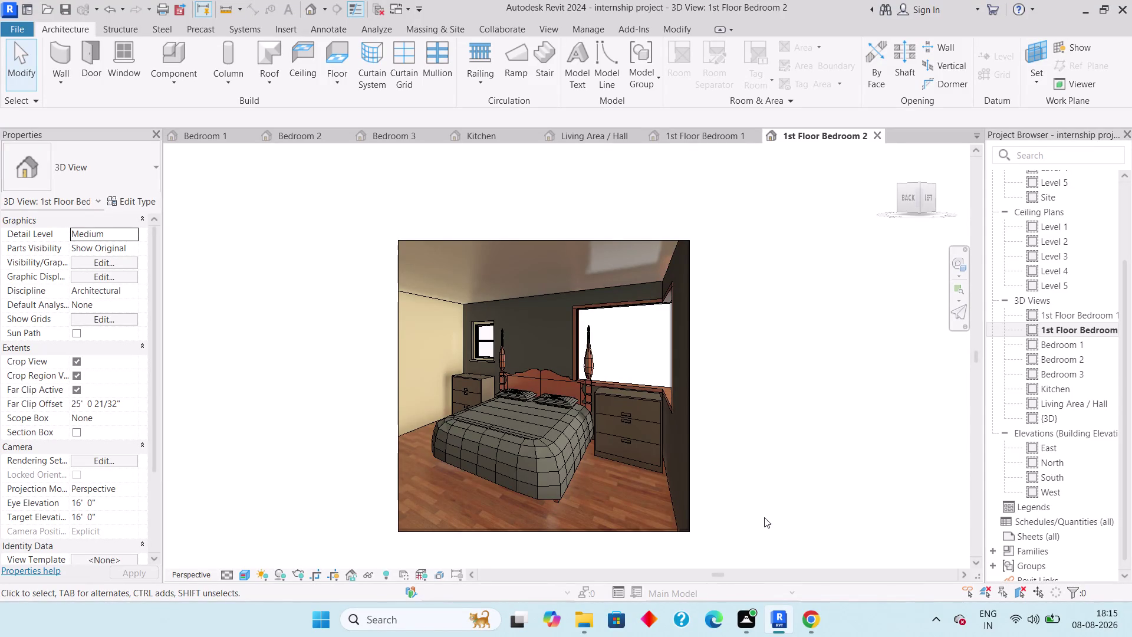
Close the Bedroom 2 view tab, leaving the furnished 1st Floor Bedroom 2 perspective open.
scroll(up, 3)
scroll(down, 3)
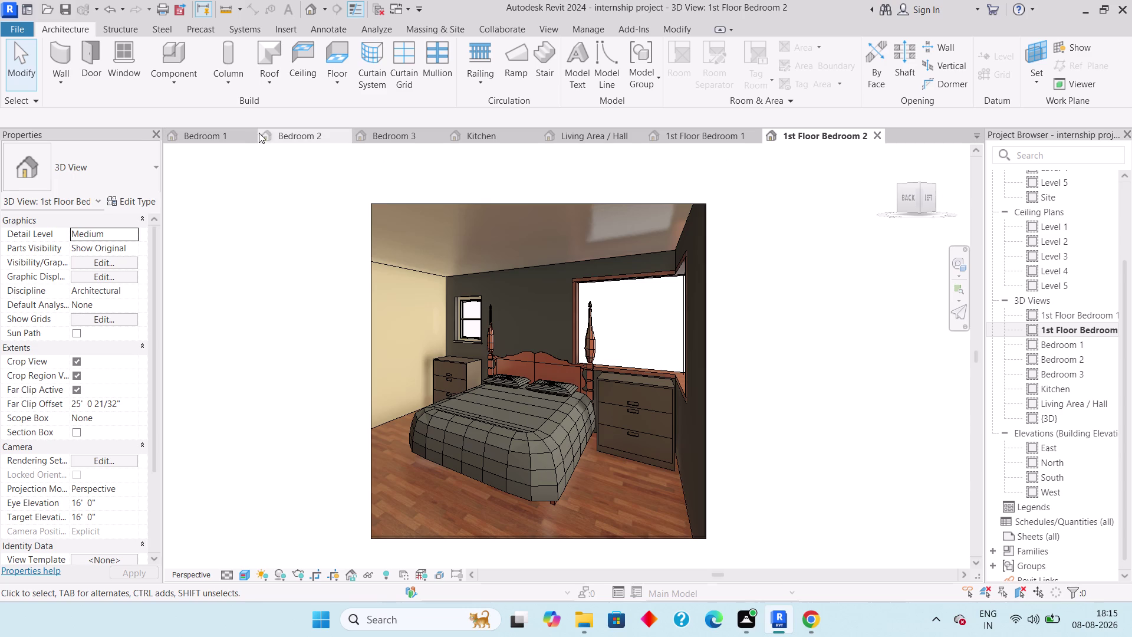
middle_drag(294, 131, 545, 145)
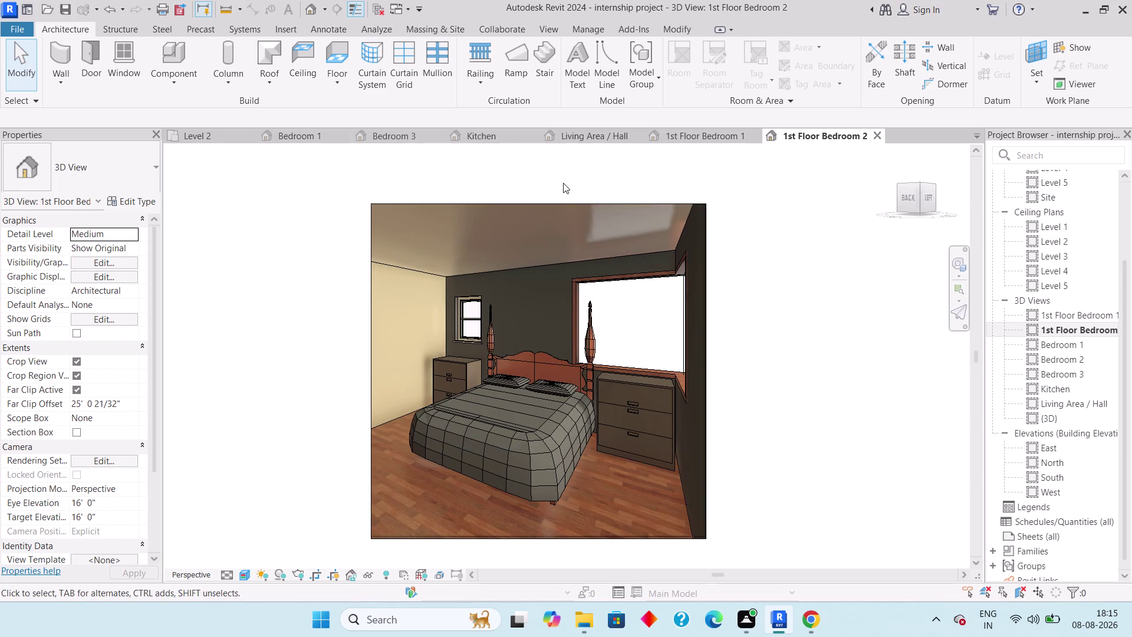
Close the Level 2, Bedroom, Kitchen, Living Area / Hall and 1st Floor Bedroom 1 view tabs.
click(343, 132)
triple_click(343, 132)
click(343, 132)
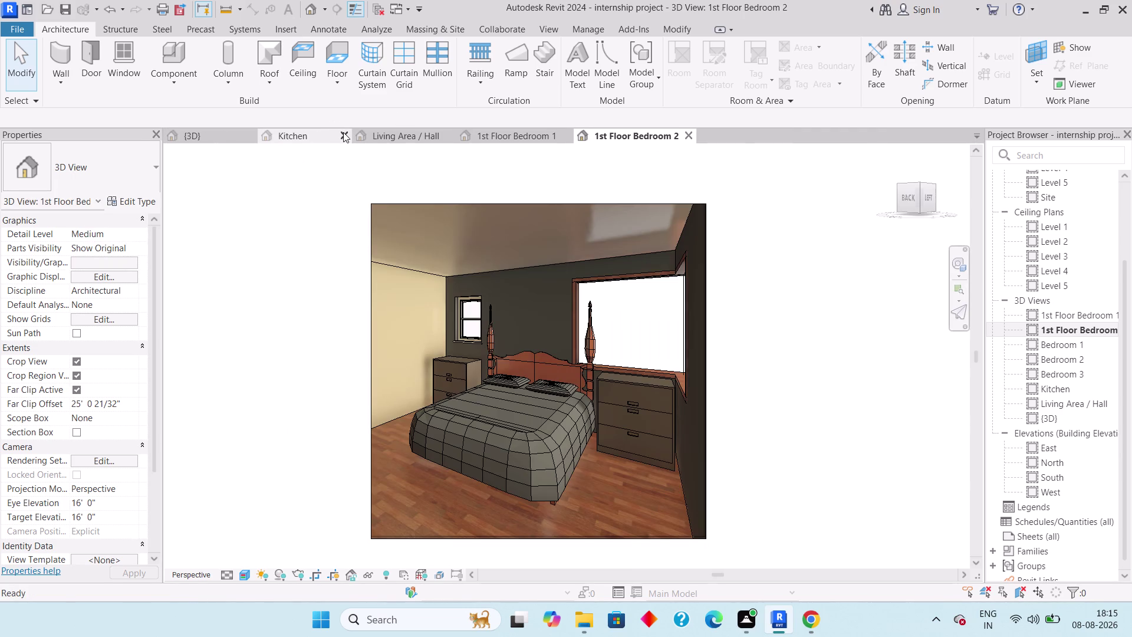
click(348, 132)
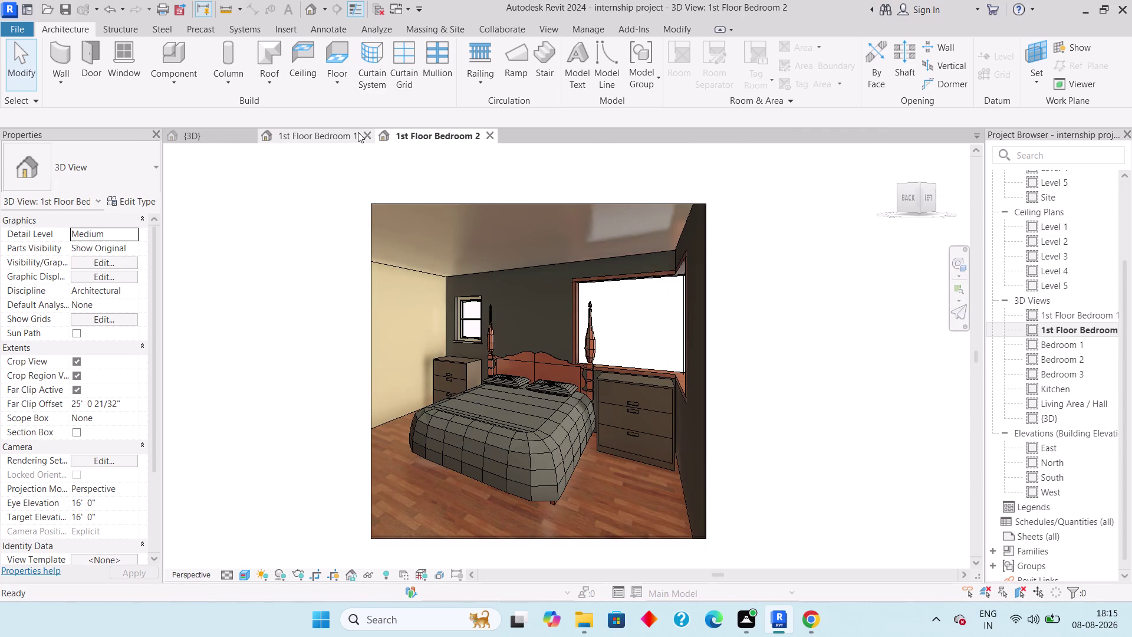
click(363, 130)
click(370, 129)
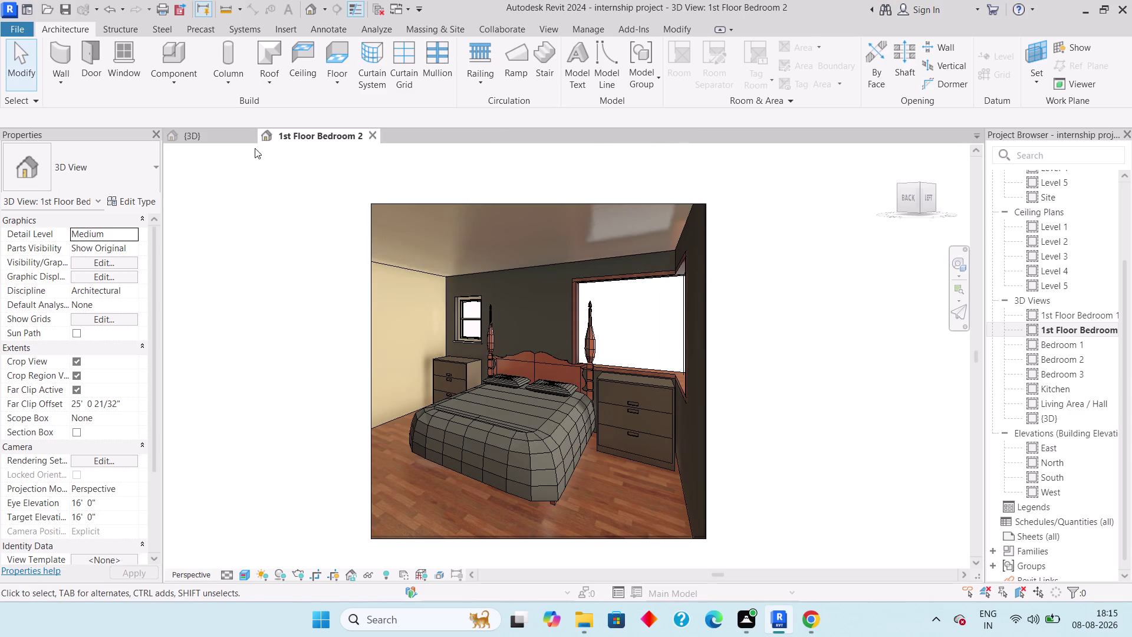
click(372, 131)
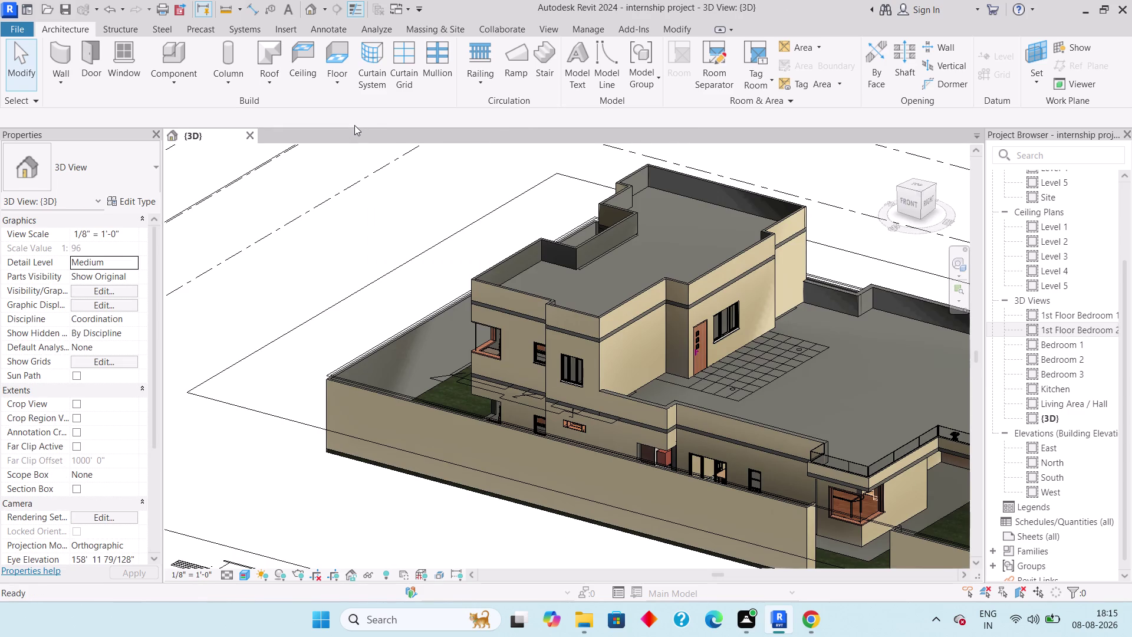
Frame the entire two-storey house with its compound walls and lawns, then save the project.
middle_drag(624, 453, 443, 347)
scroll(down, 3)
scroll(down, 3)
middle_drag(580, 383, 550, 428)
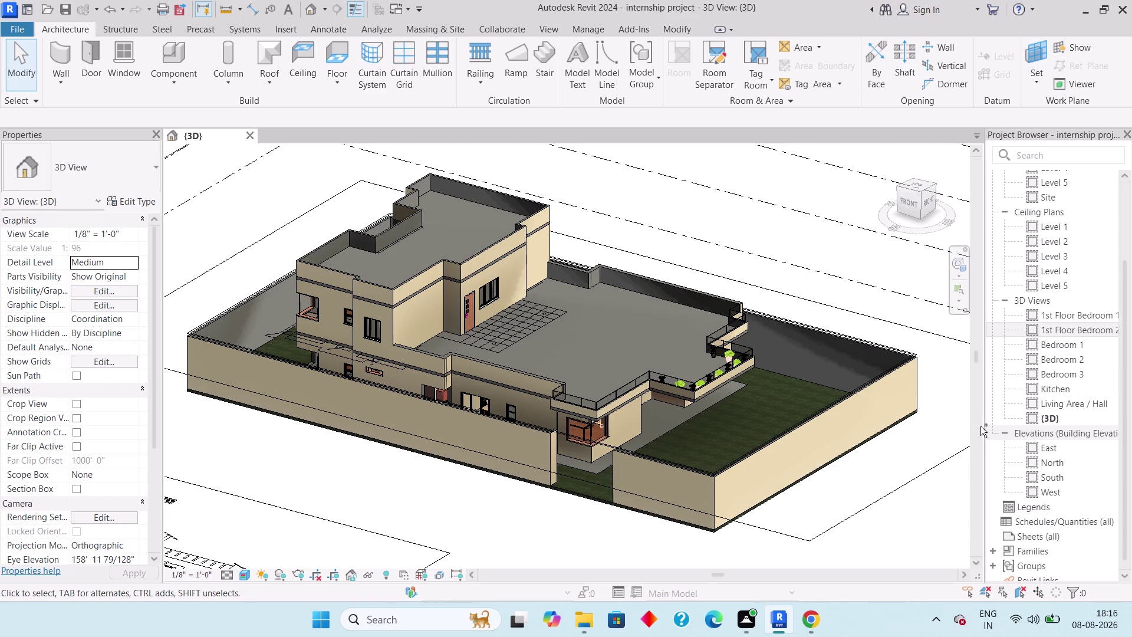
key(ctrl+s)
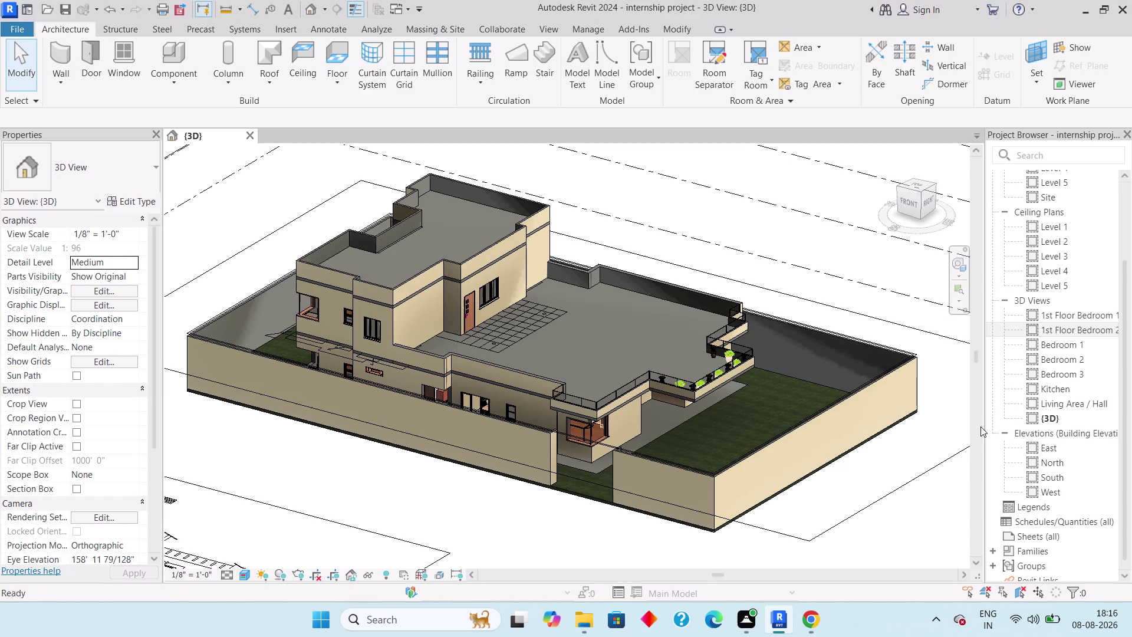